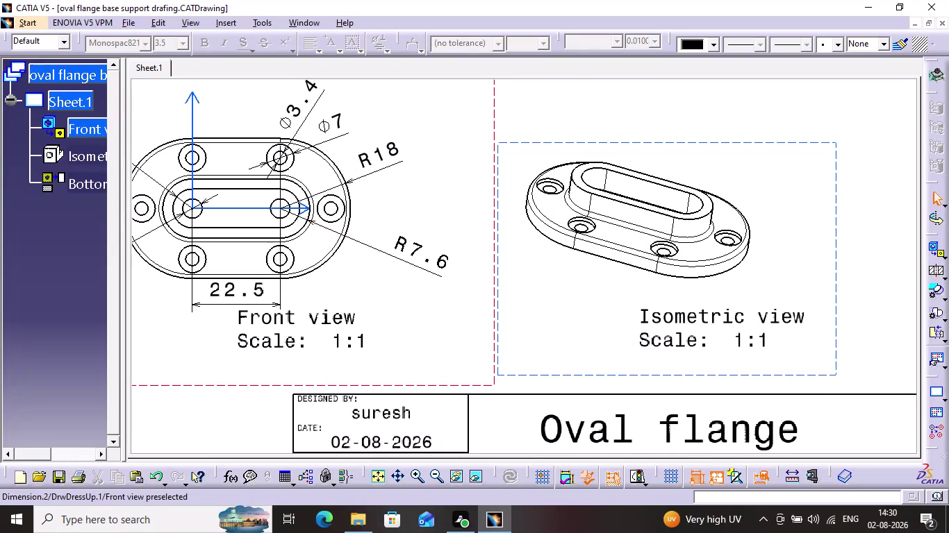
Pan the sheet so the bottom, front and isometric views all show, then save the drawing.
middle_drag(365, 281, 527, 392)
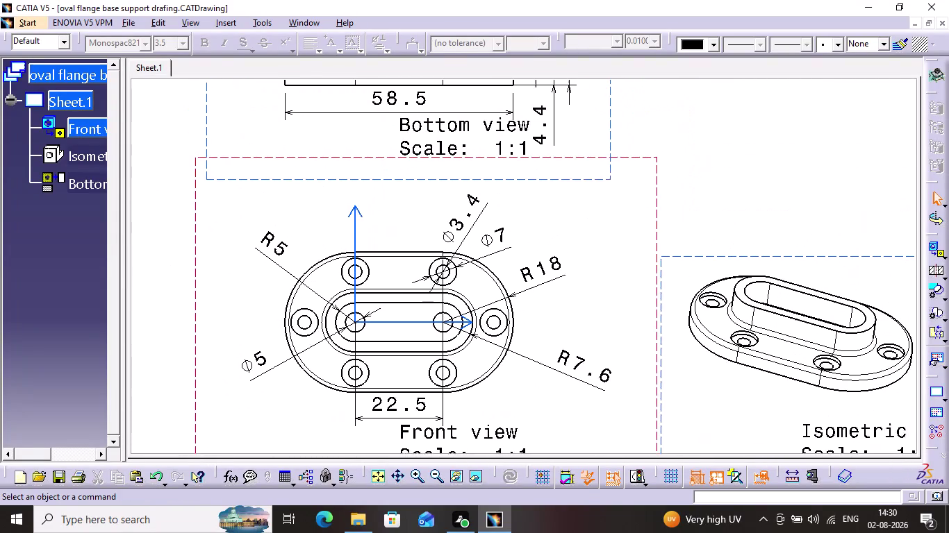
middle_drag(528, 392, 523, 399)
middle_drag(584, 276, 578, 308)
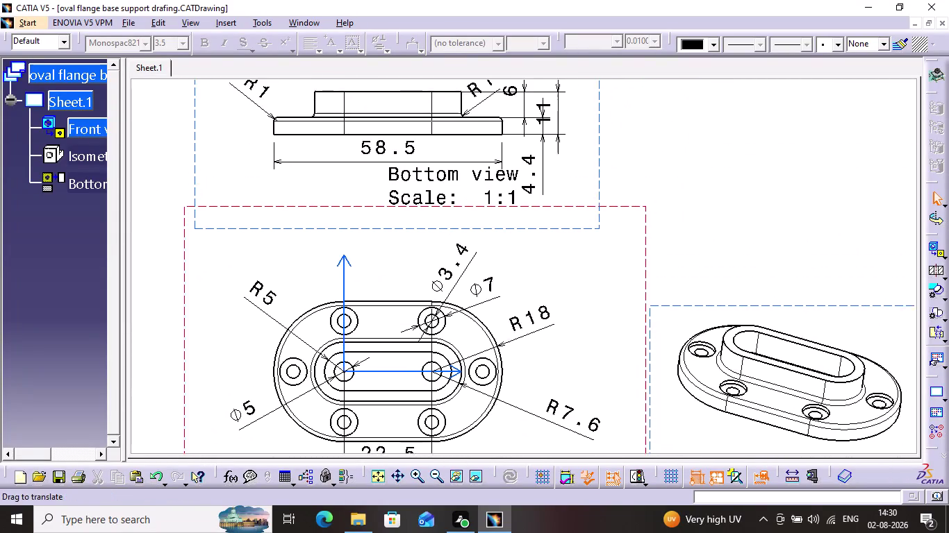
middle_drag(579, 308, 491, 293)
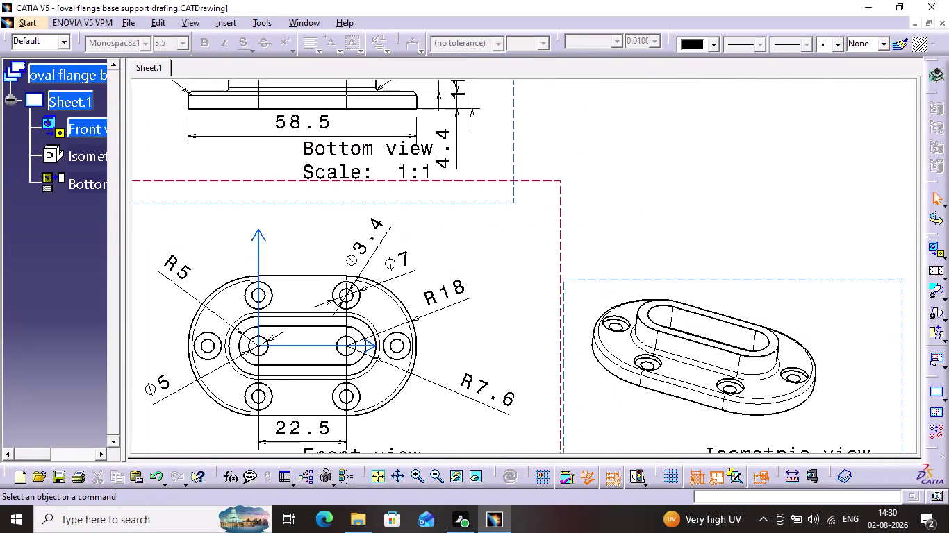
middle_drag(491, 294, 482, 328)
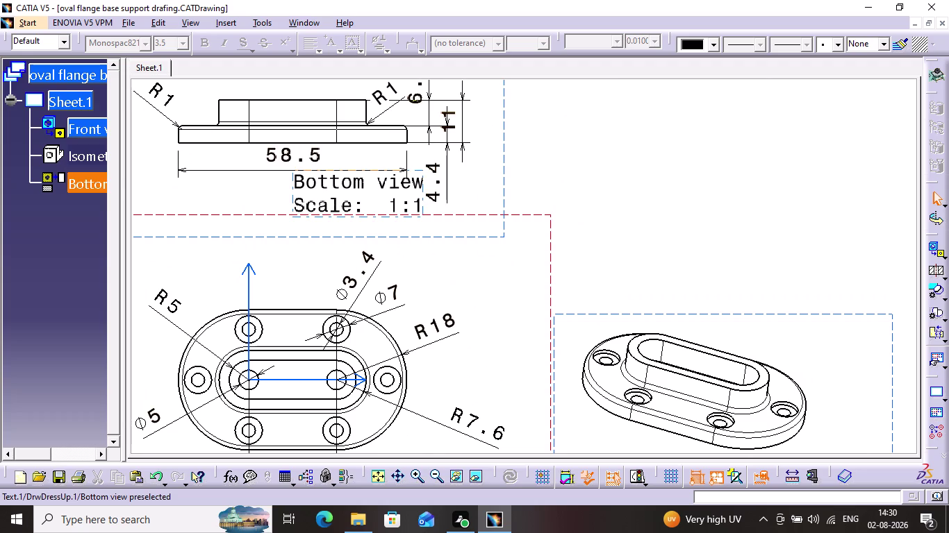
key(ctrl+s)
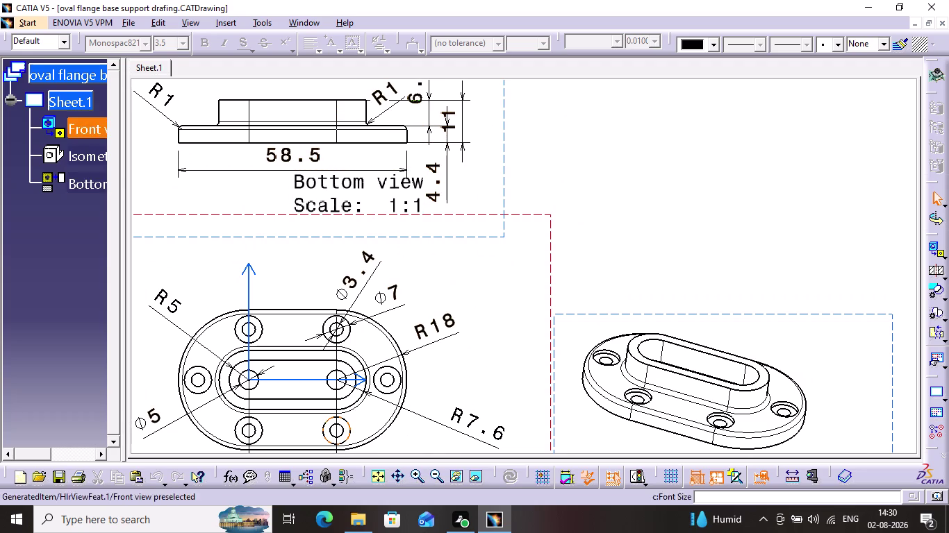
Print the whole sheet document to Microsoft Print to PDF.
key(ctrl+p)
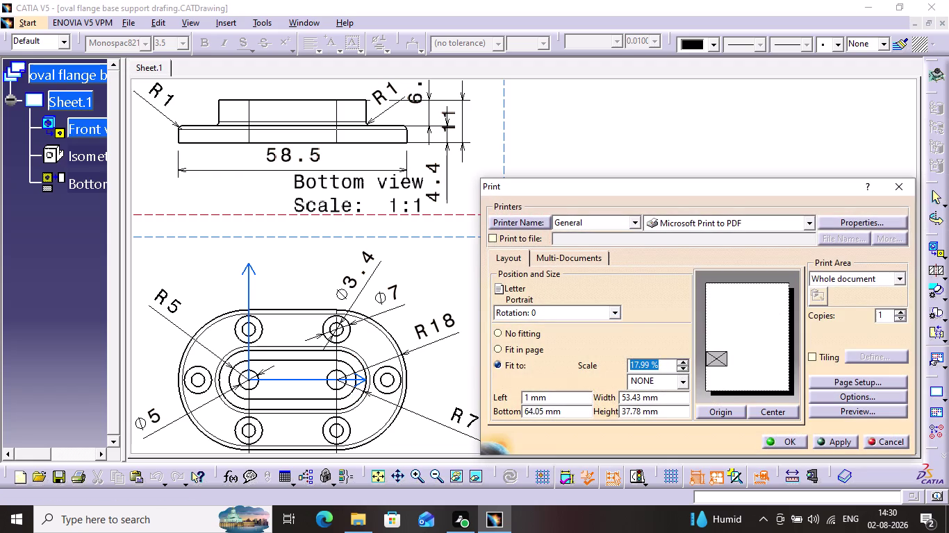
key(Return)
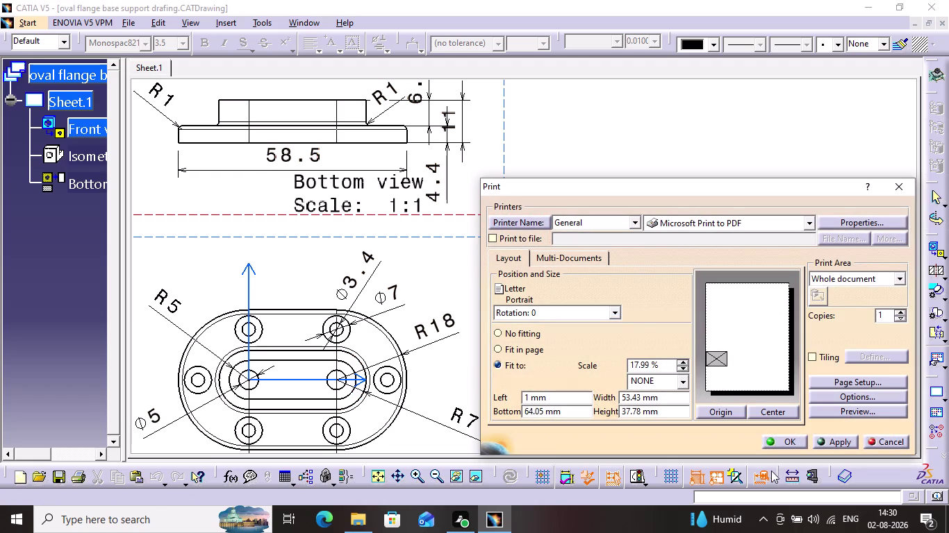
click(796, 443)
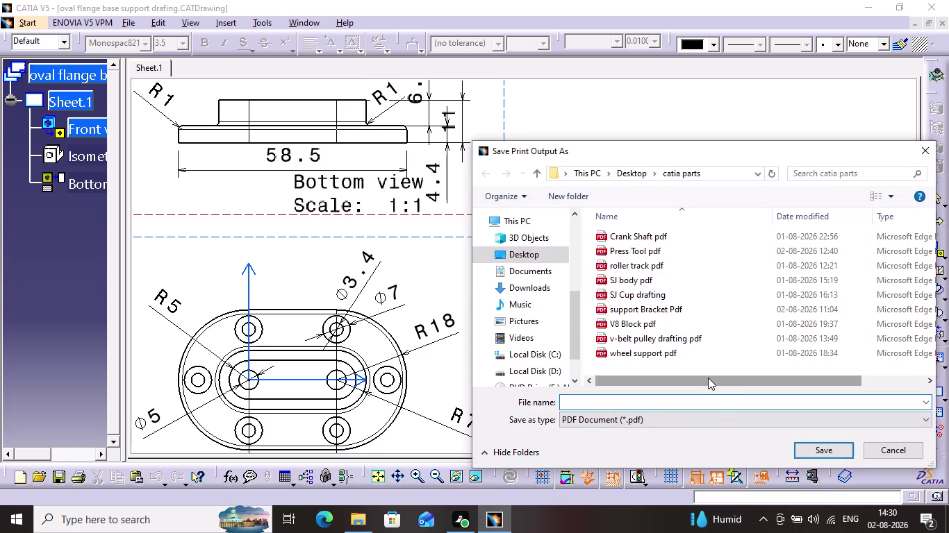
Save the print output as 'oval flange base support pdf' in the catia parts folder.
text(oval)
key(space)
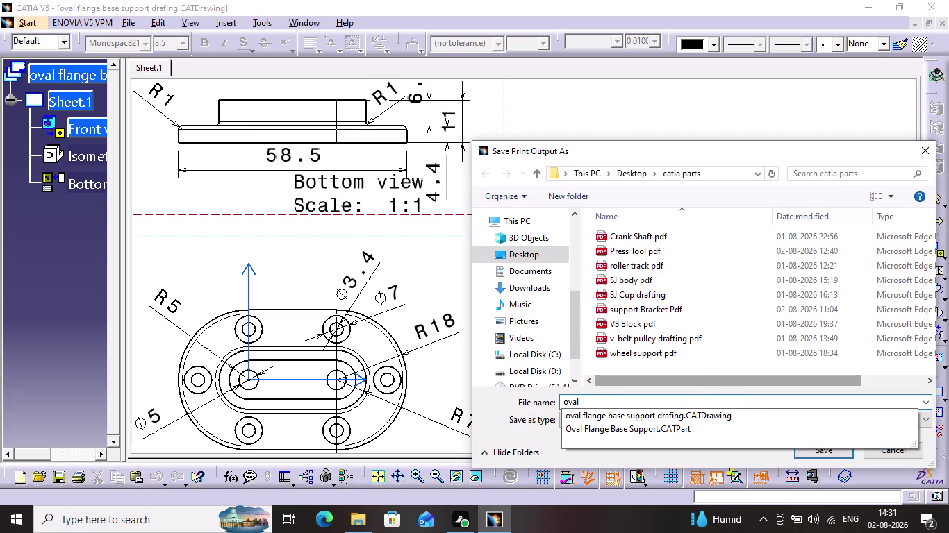
key(f)
text(lange)
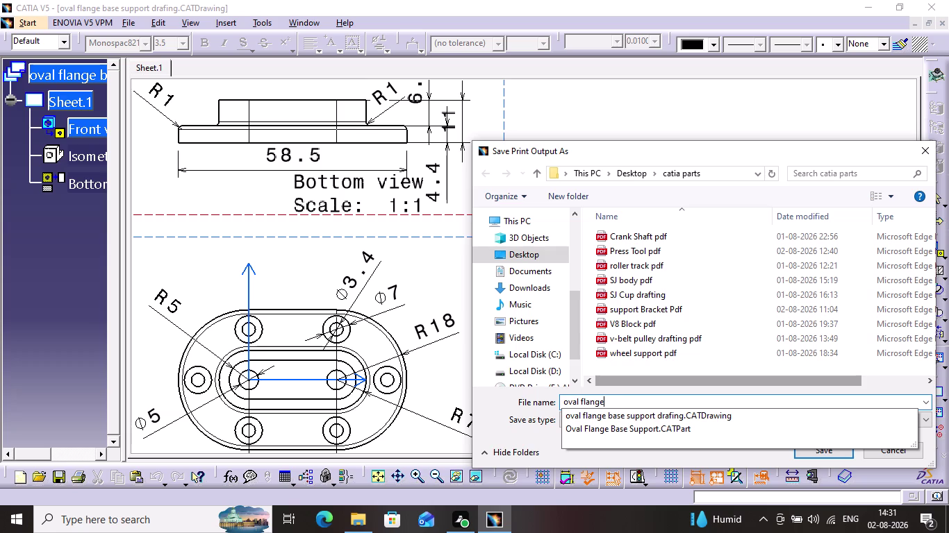
key(space)
text(base s)
text(upport)
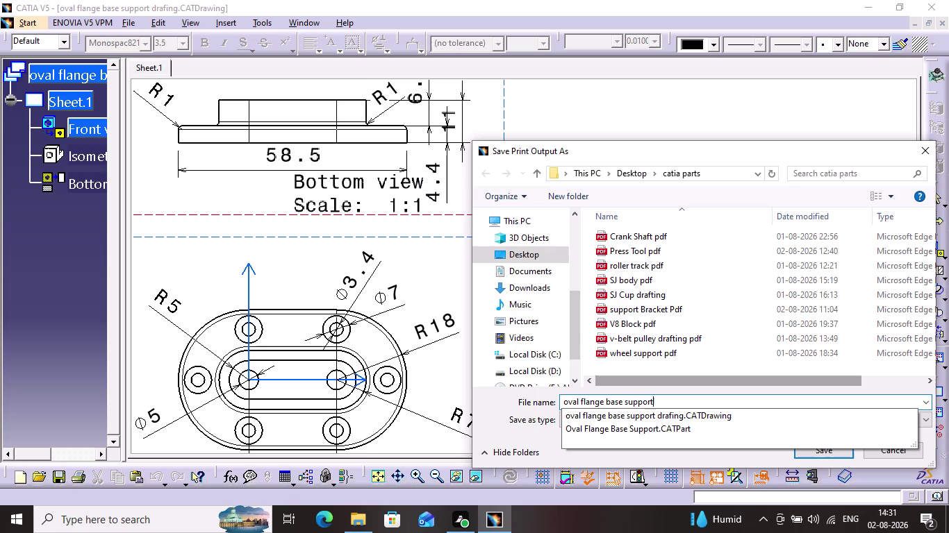
key(space)
key(p)
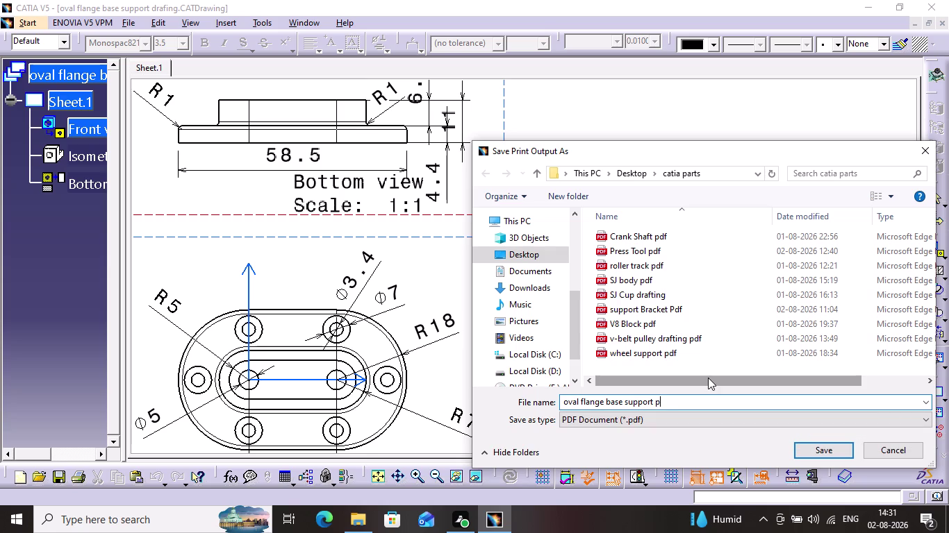
text(df)
key(Return)
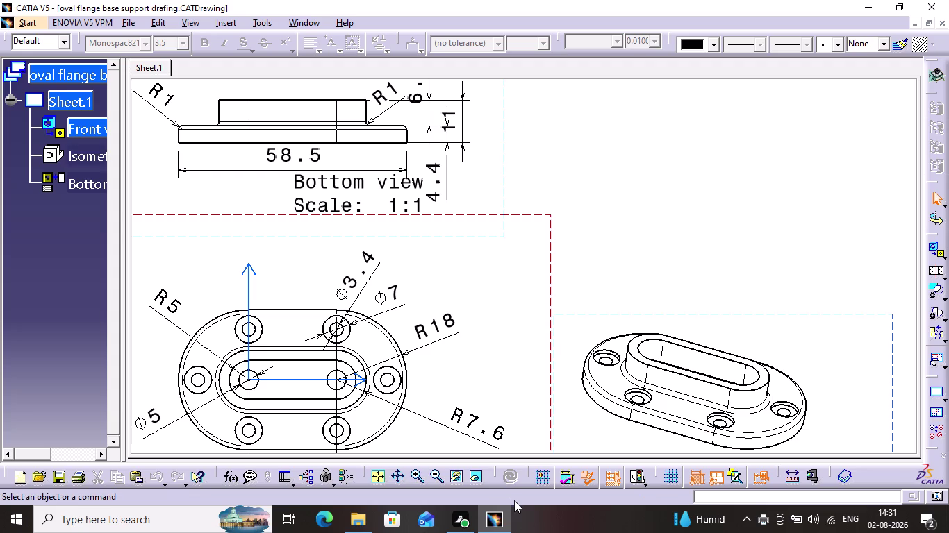
key(ctrl+s)
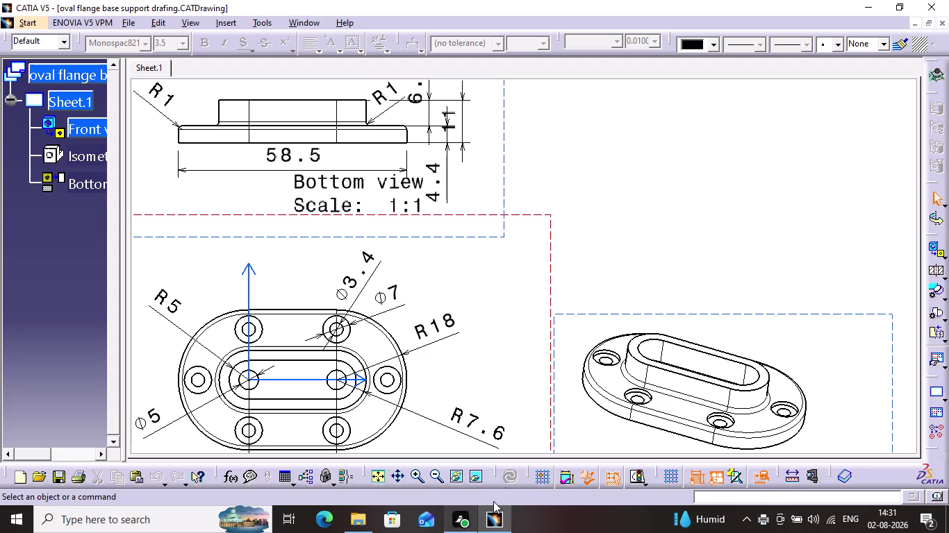